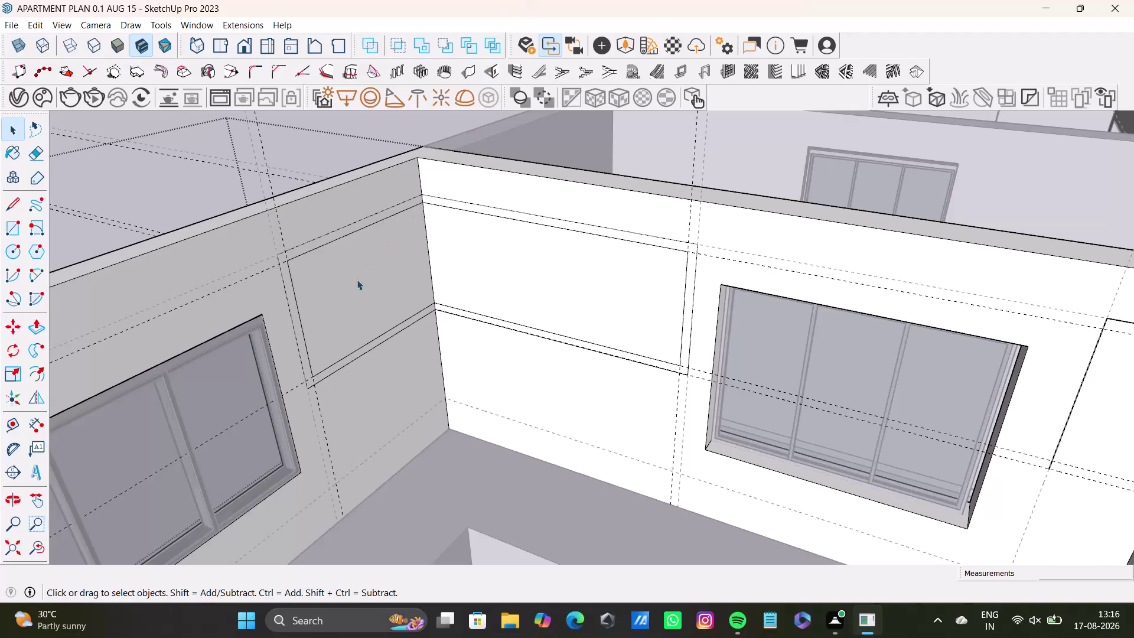
Pull the frame strip on the left wall outward to form the first cabinet wing.
scroll(up, 3)
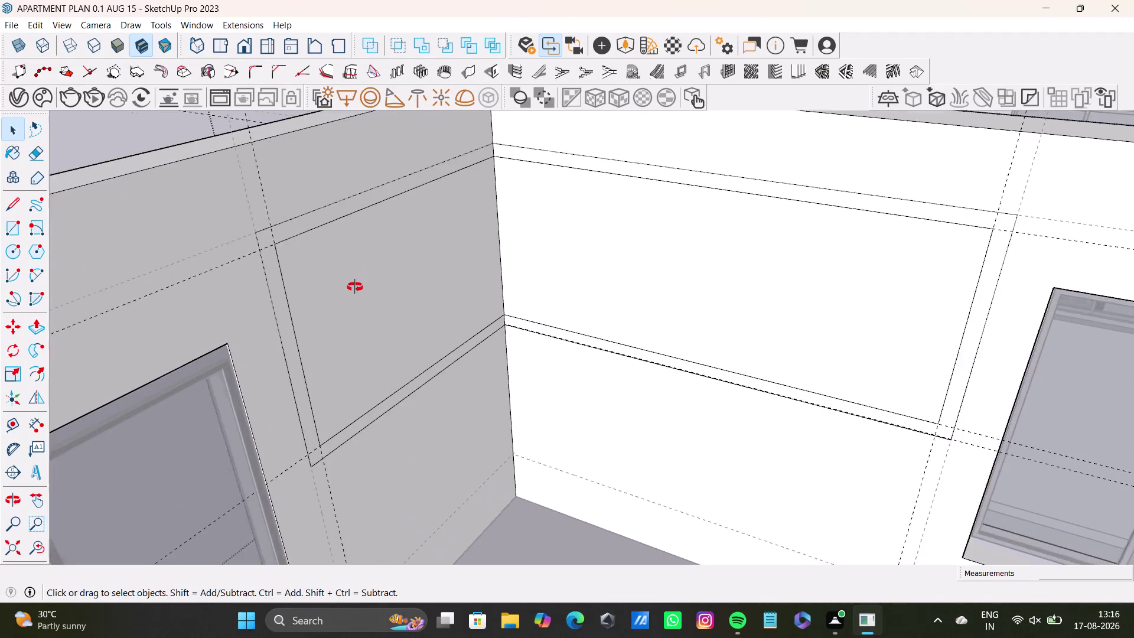
middle_drag(358, 286, 298, 271)
key(space)
click(281, 174)
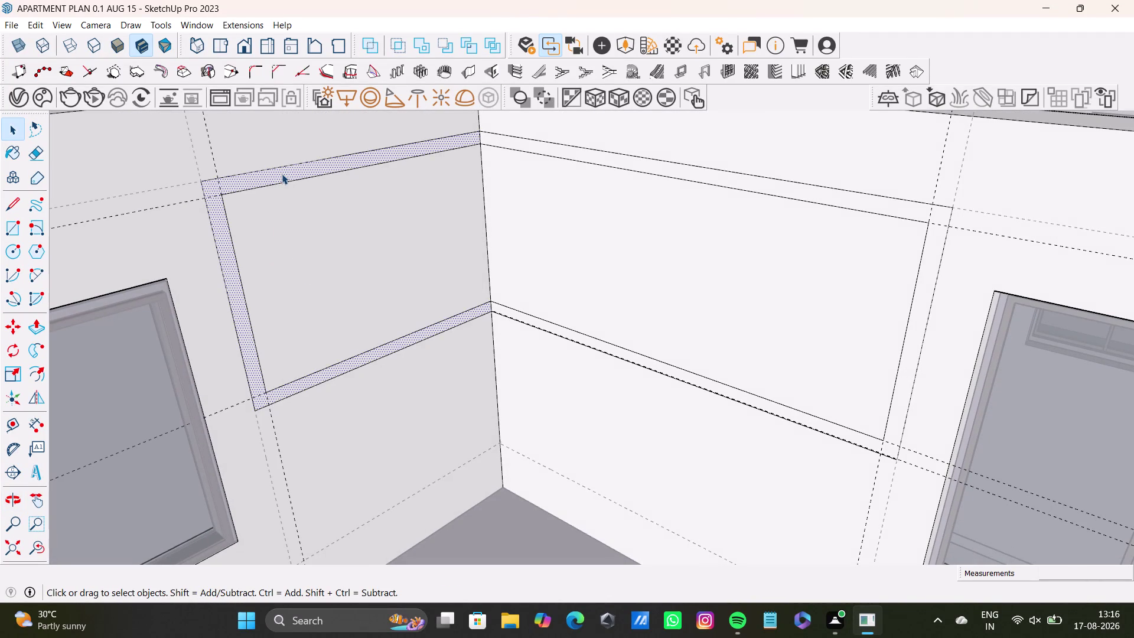
key(p)
drag(282, 173, 286, 181)
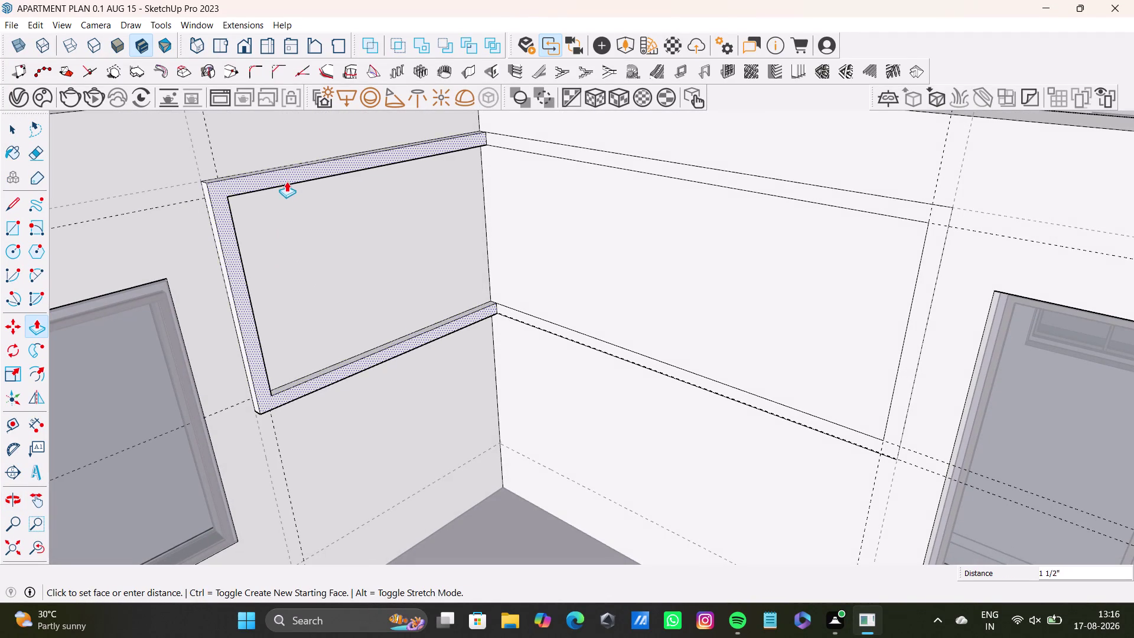
drag(286, 181, 314, 226)
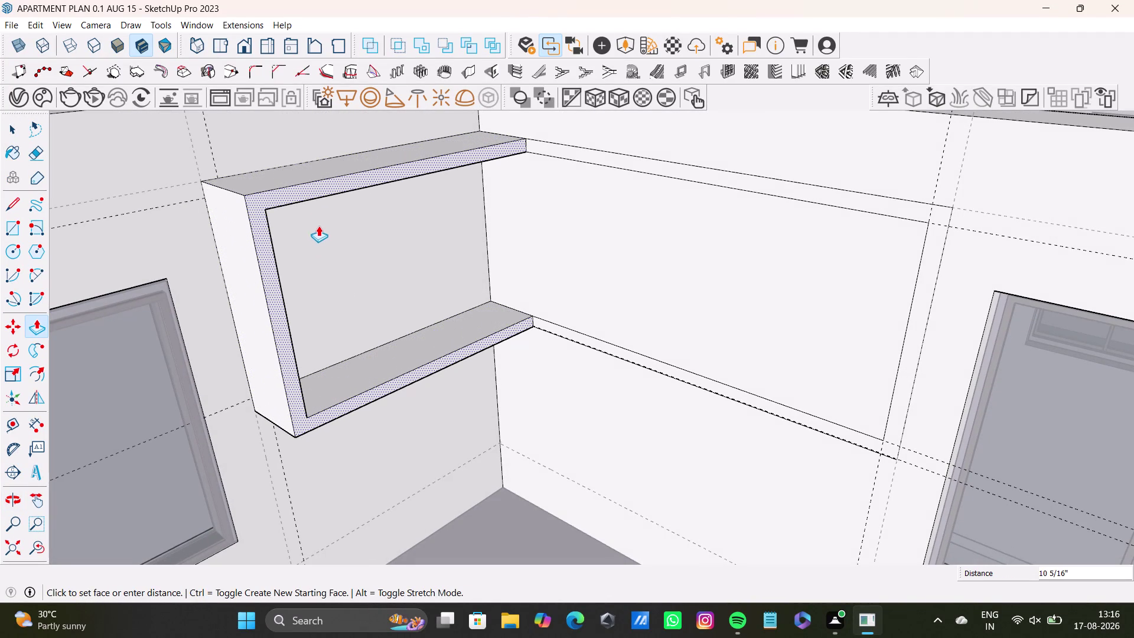
Pull the right wall's frame strip outward to match the left wing.
key(space)
click(646, 165)
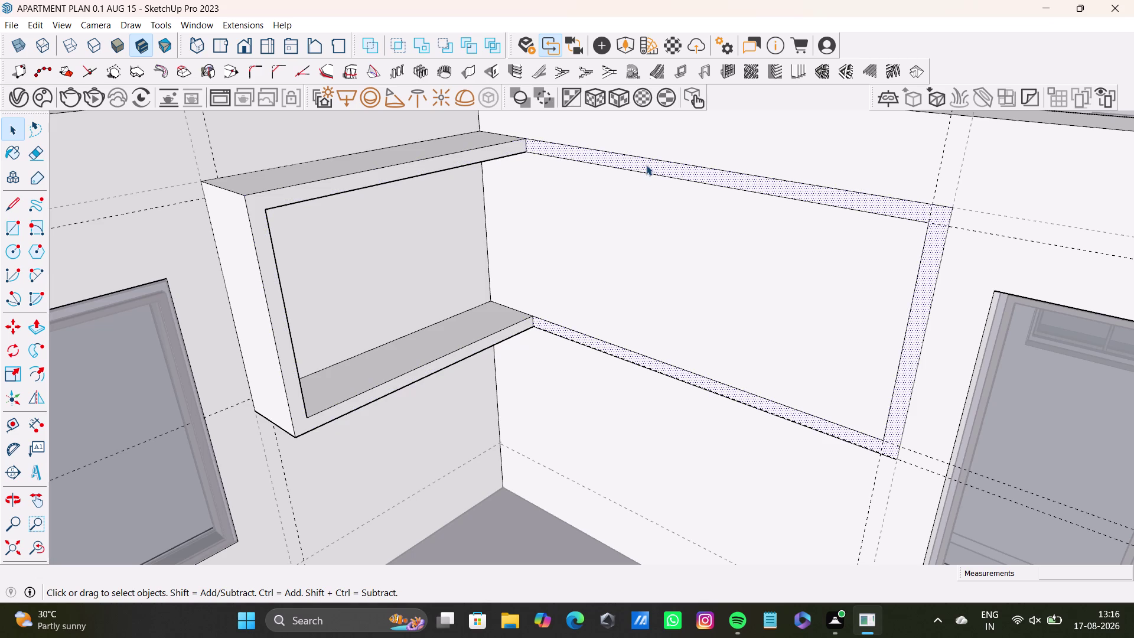
key(p)
drag(643, 165, 608, 185)
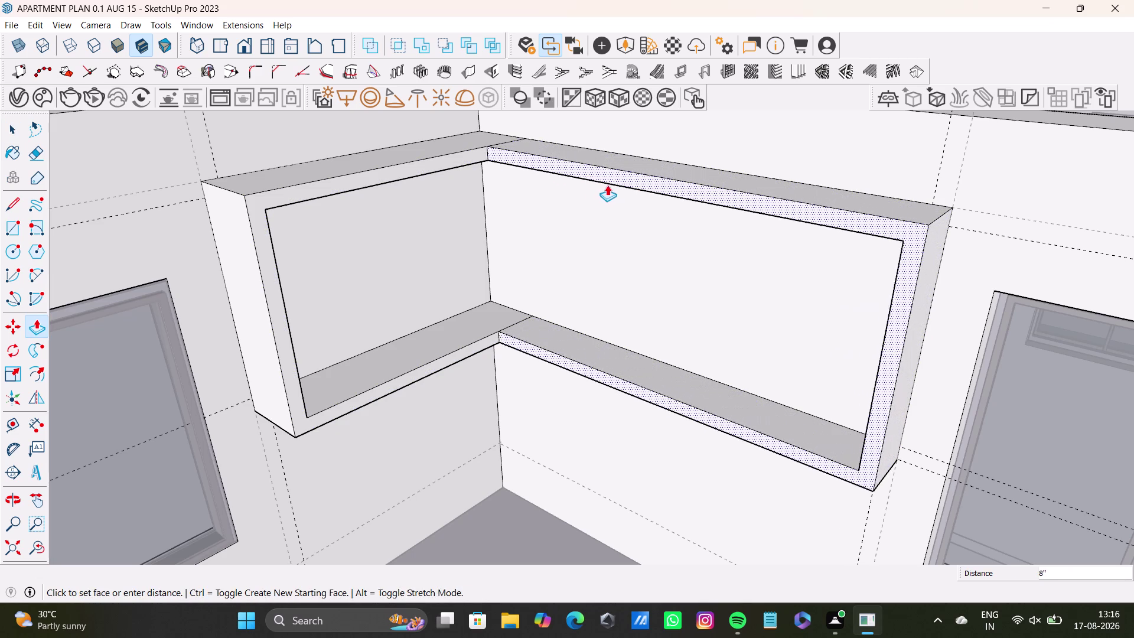
drag(607, 185, 583, 196)
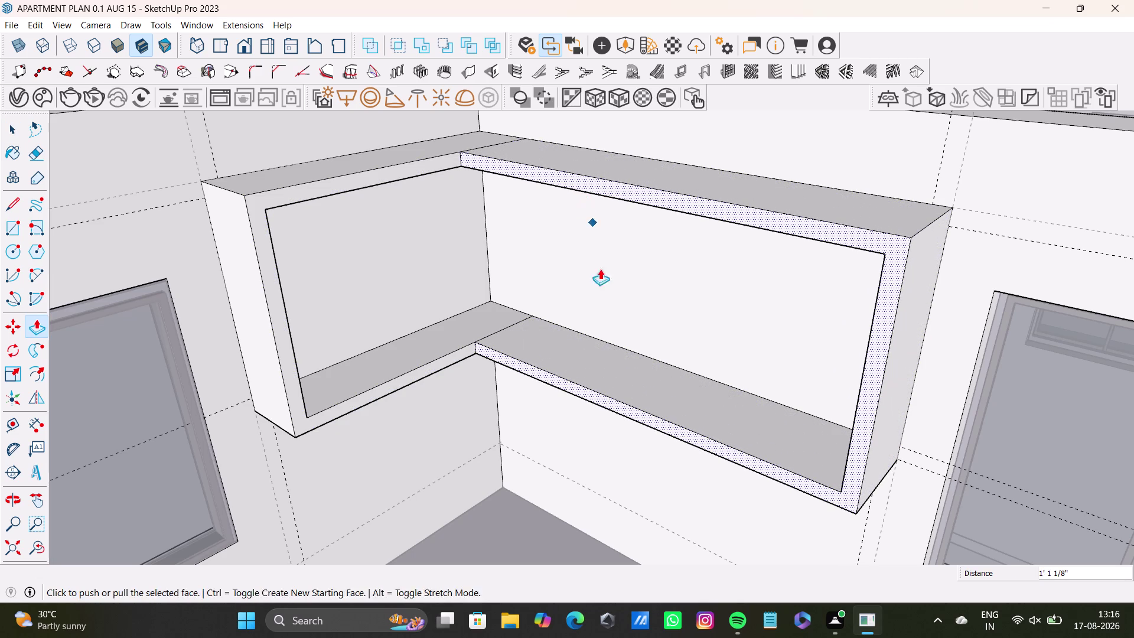
Push/Pull the front strip below the shelf slightly to adjust it.
middle_drag(604, 284, 609, 294)
scroll(up, 3)
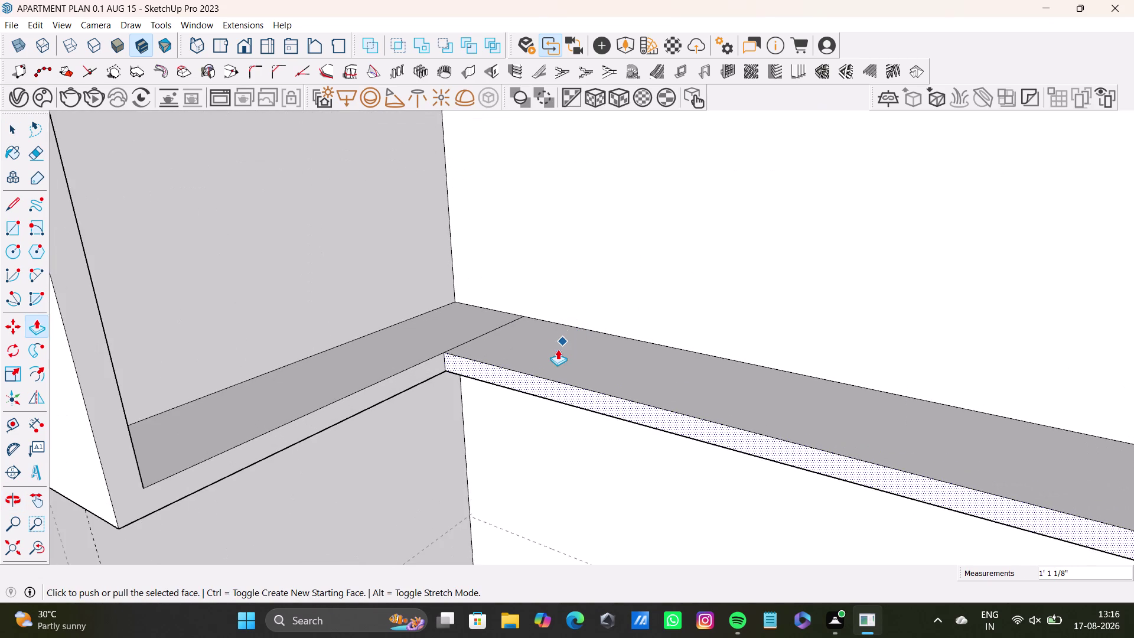
scroll(down, 3)
middle_drag(568, 348, 456, 370)
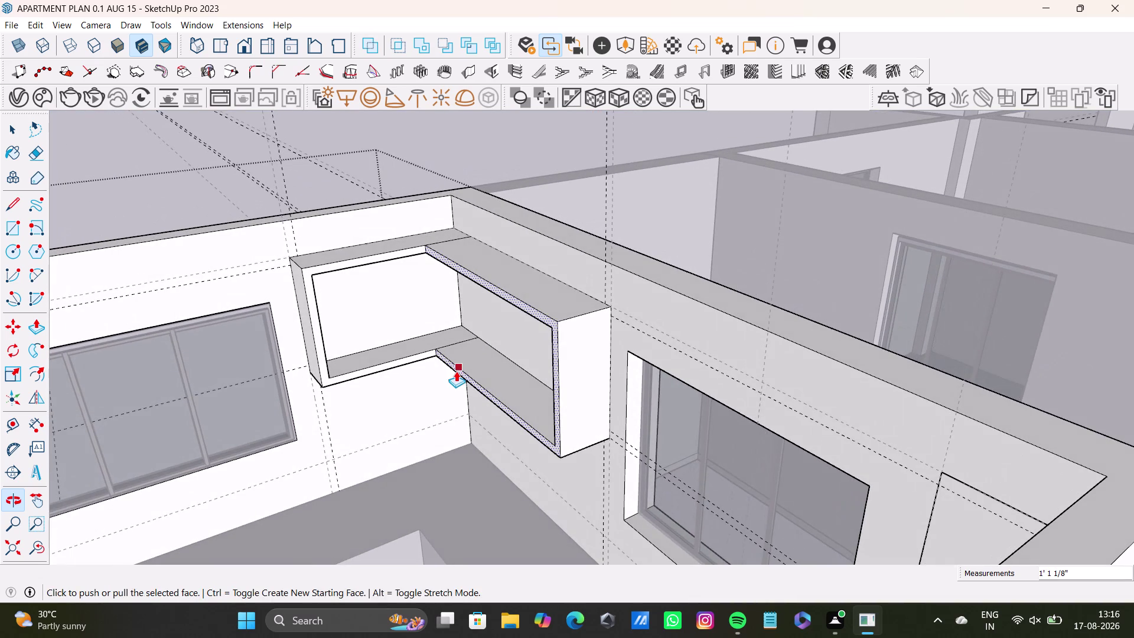
middle_drag(500, 372, 548, 359)
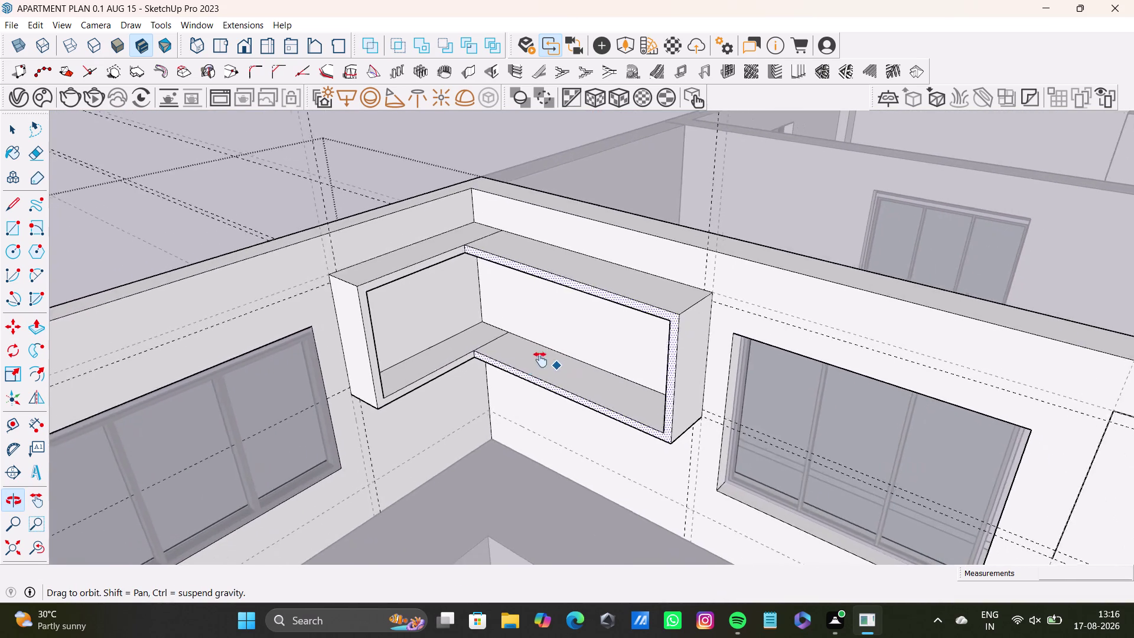
middle_drag(548, 358, 538, 361)
scroll(up, 3)
middle_drag(477, 366, 457, 410)
middle_drag(456, 410, 506, 361)
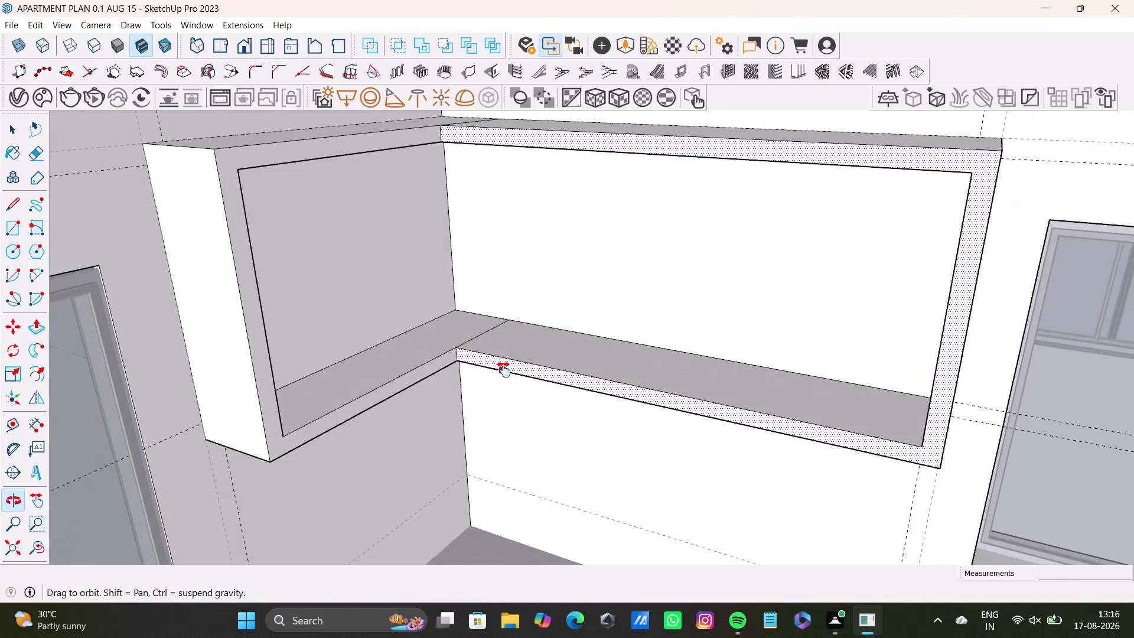
middle_drag(505, 361, 497, 408)
middle_drag(505, 390, 502, 361)
key(space)
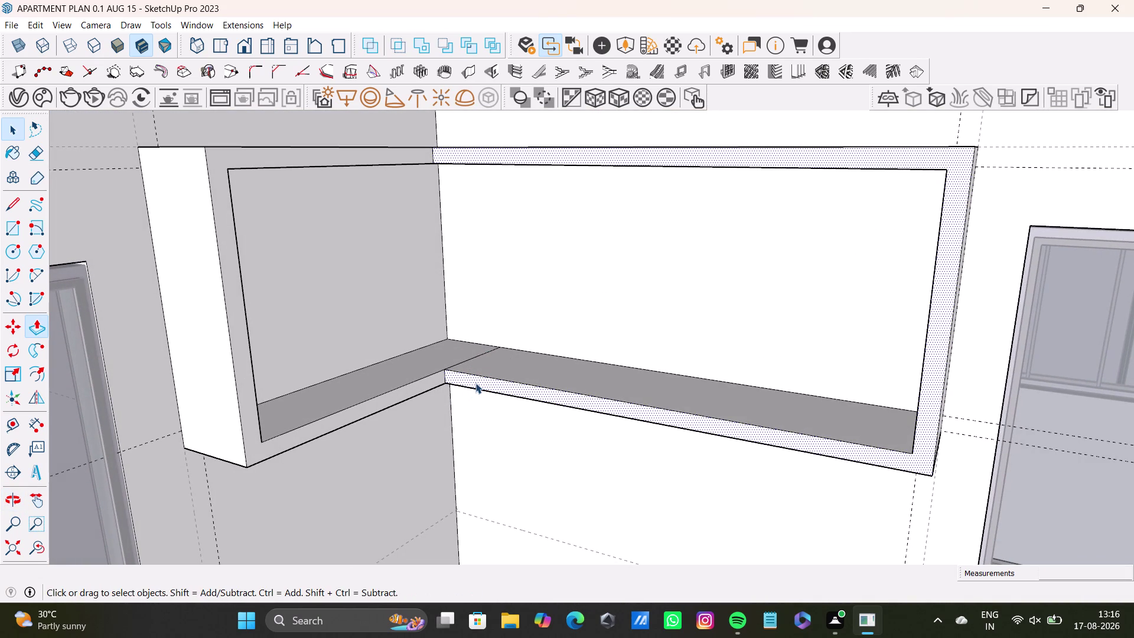
drag(475, 383, 480, 378)
key(space)
click(483, 384)
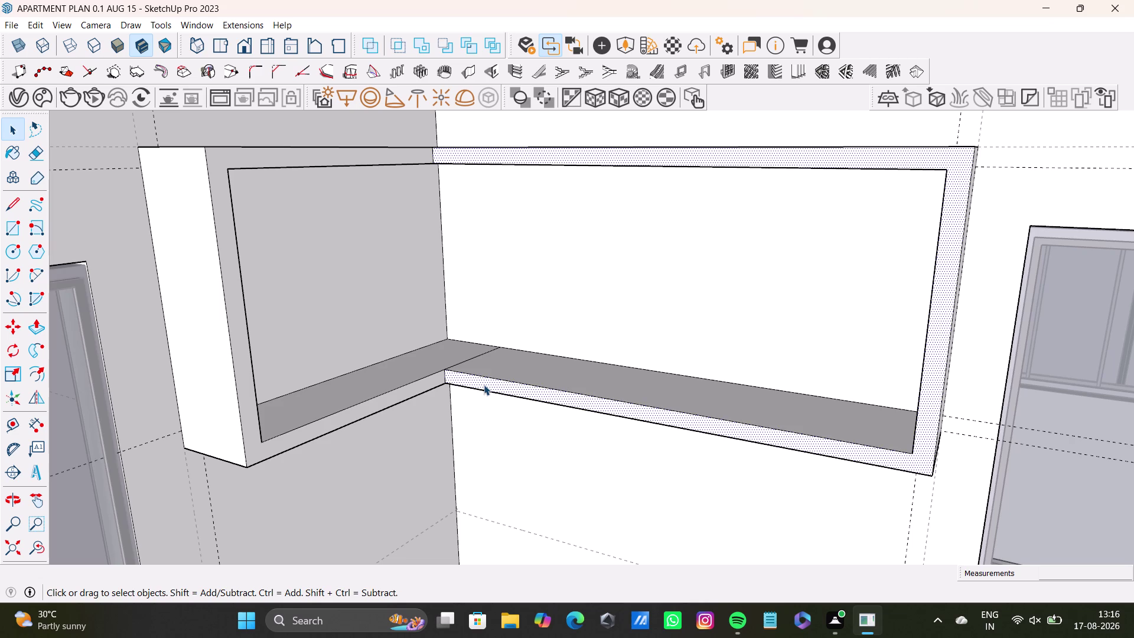
key(p)
drag(488, 381, 494, 380)
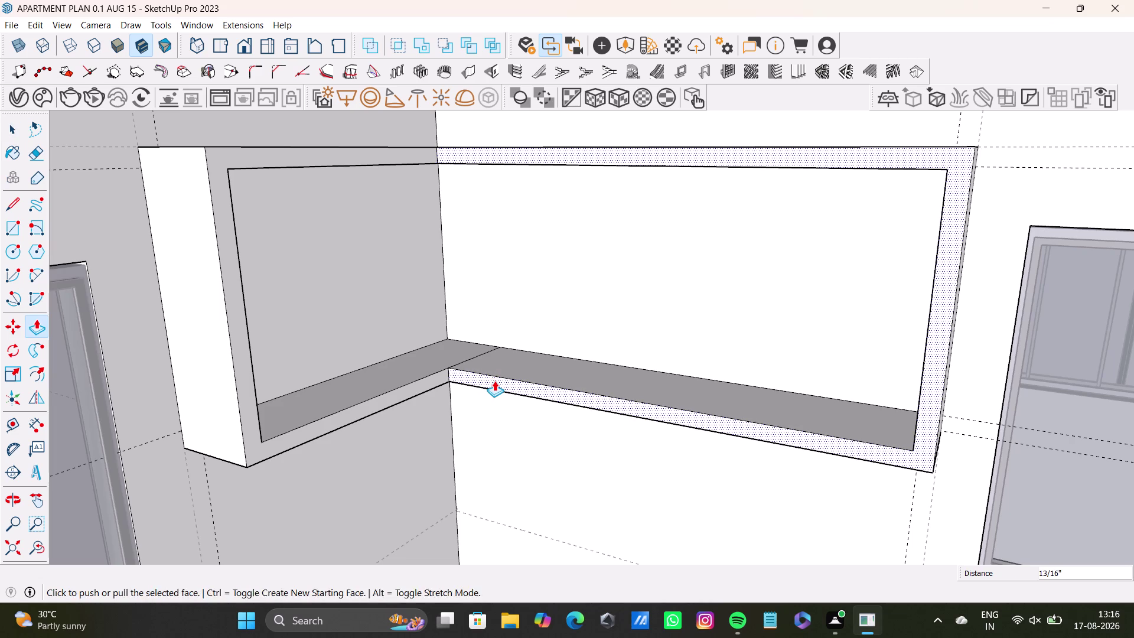
Delete the seam edge across the bottom shelf's corner.
middle_drag(496, 381, 419, 422)
key(space)
scroll(up, 3)
click(494, 341)
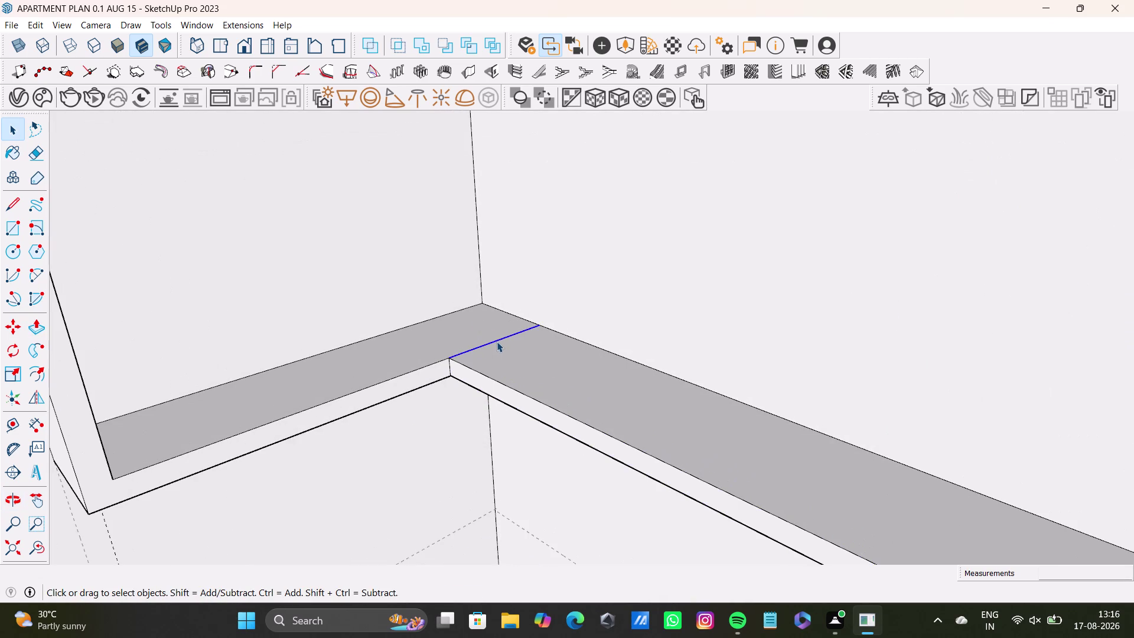
key(Delete)
scroll(down, 3)
Delete the seam edge where the cabinet top's two wings meet.
middle_drag(496, 267, 496, 268)
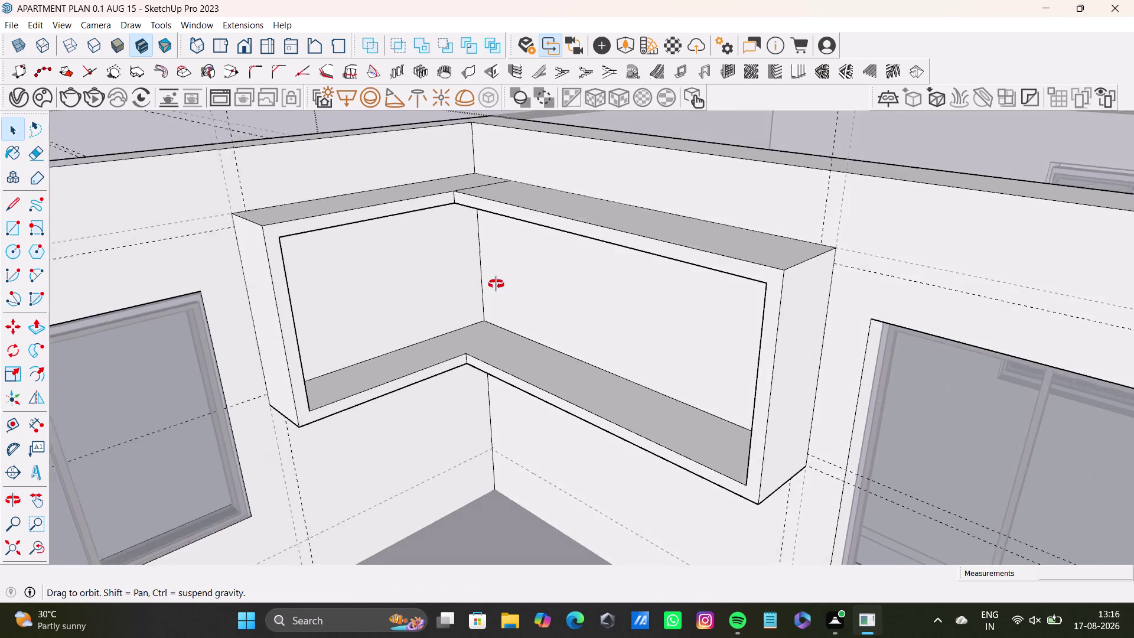
middle_drag(496, 268, 486, 389)
click(479, 427)
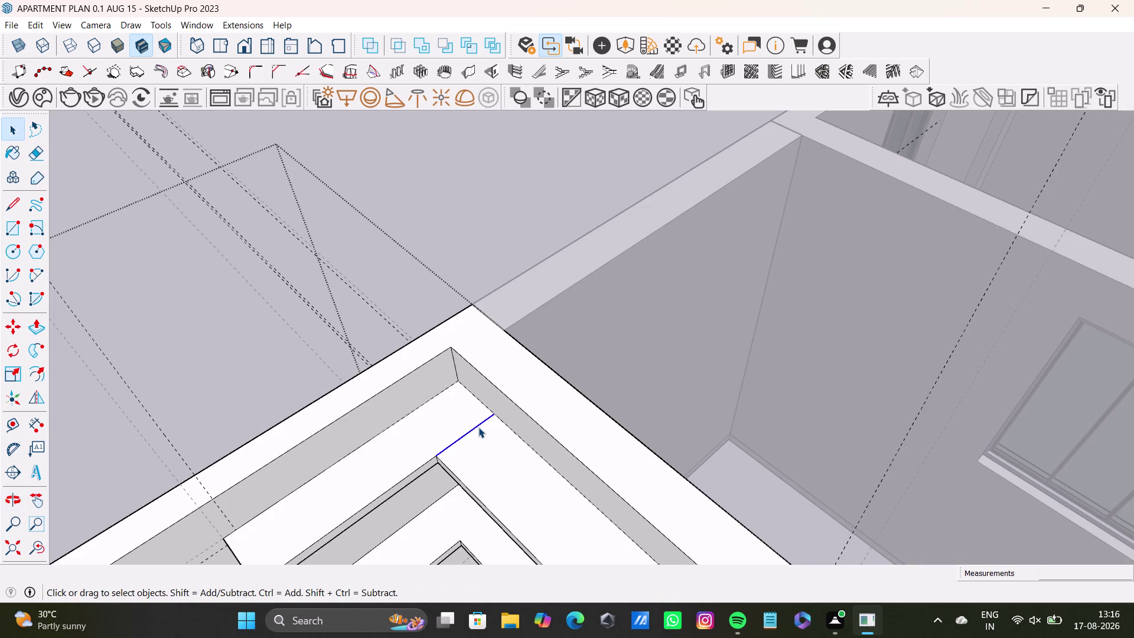
key(Delete)
scroll(down, 3)
middle_drag(477, 454, 498, 331)
middle_drag(514, 390, 525, 335)
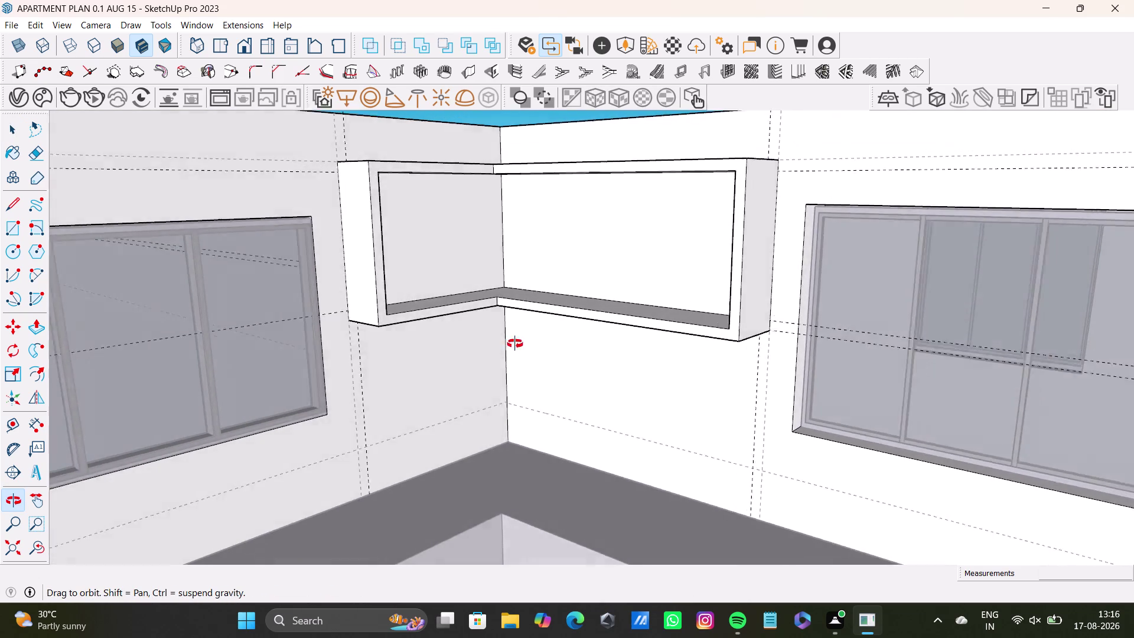
Pull the right frame's front face out slightly to set its depth.
middle_drag(525, 335, 505, 348)
middle_drag(499, 263, 521, 261)
key(space)
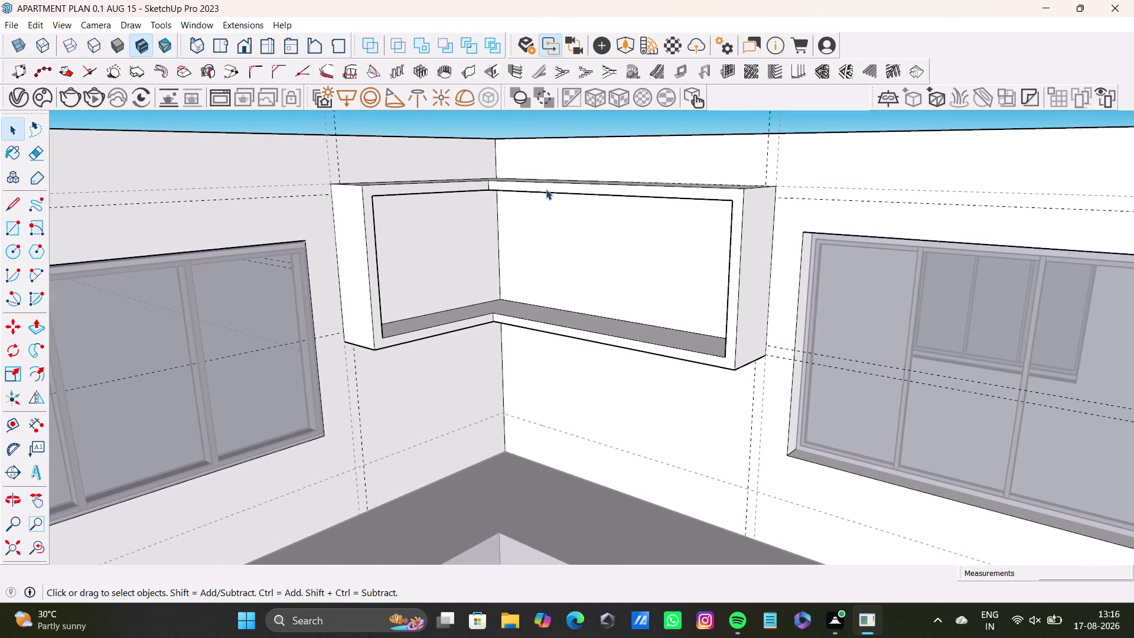
click(548, 189)
key(p)
drag(547, 191, 558, 188)
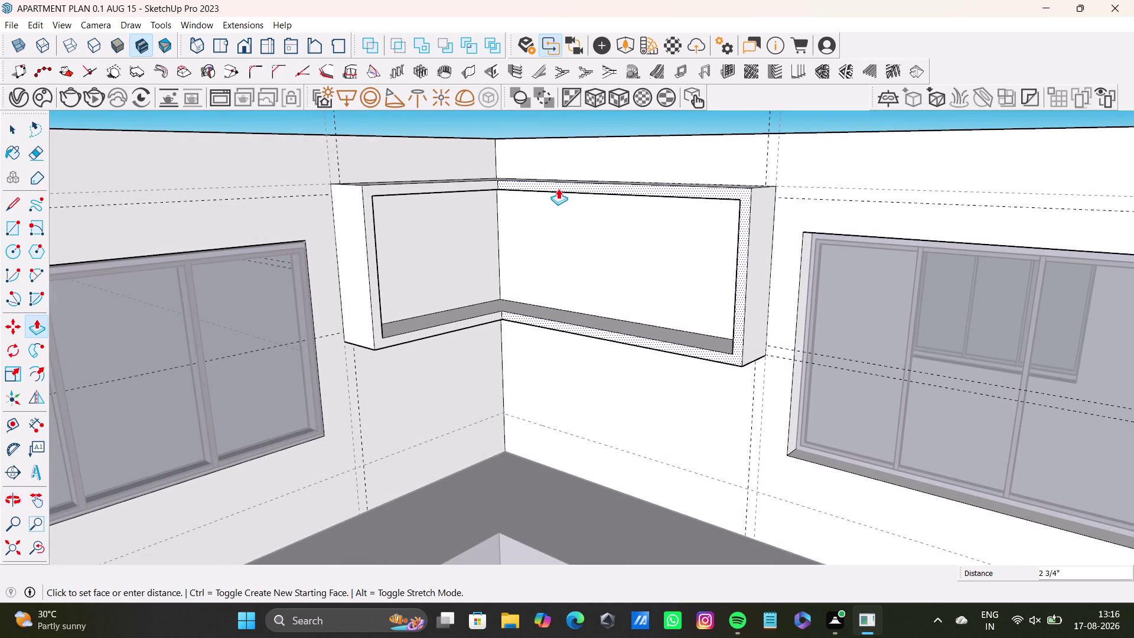
drag(557, 188, 555, 188)
middle_drag(530, 301, 477, 380)
middle_drag(477, 380, 503, 378)
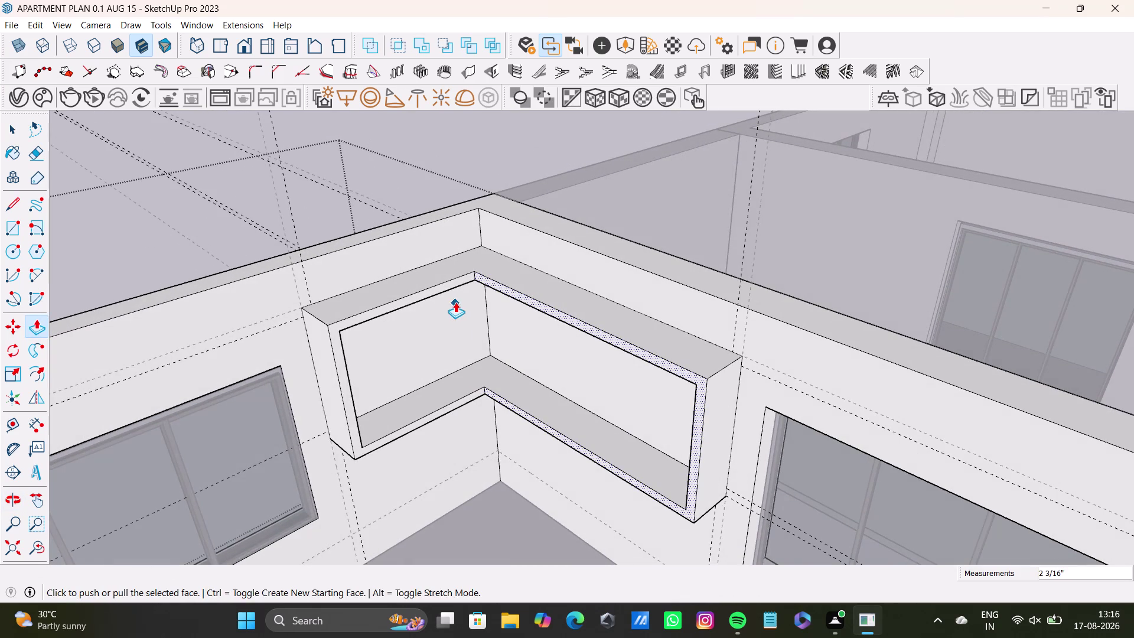
Pull the left frame's front face out to match the right frame's depth.
key(space)
click(451, 287)
click(450, 285)
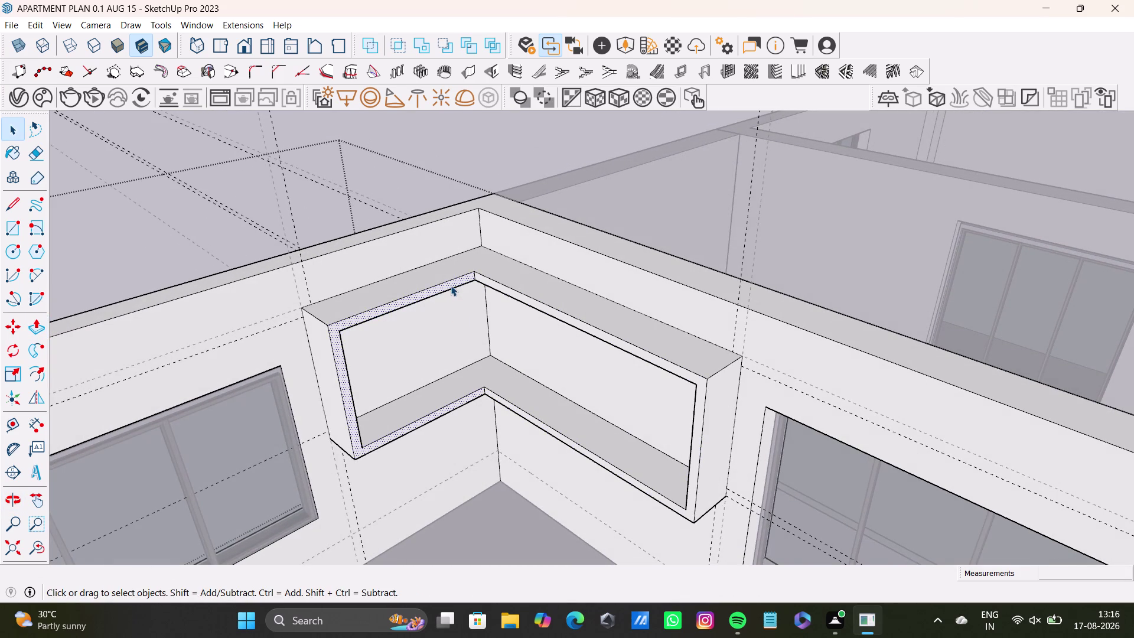
key(p)
drag(450, 285, 460, 289)
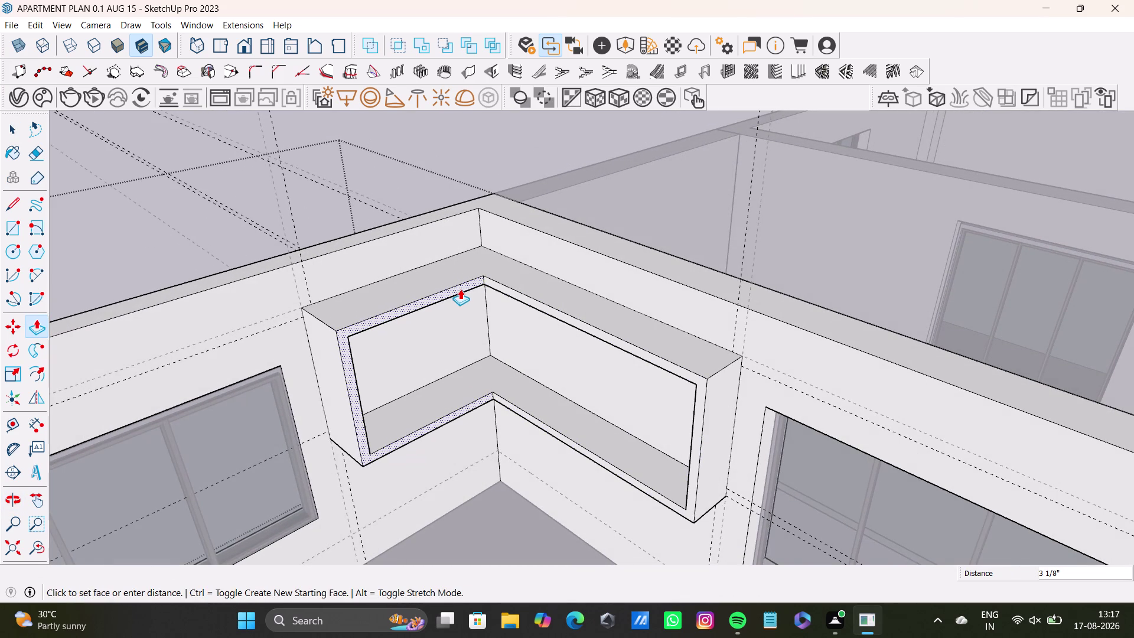
drag(460, 289, 460, 289)
Push the remaining thin frame strip to depth and orbit to check the front.
key(space)
click(563, 316)
key(p)
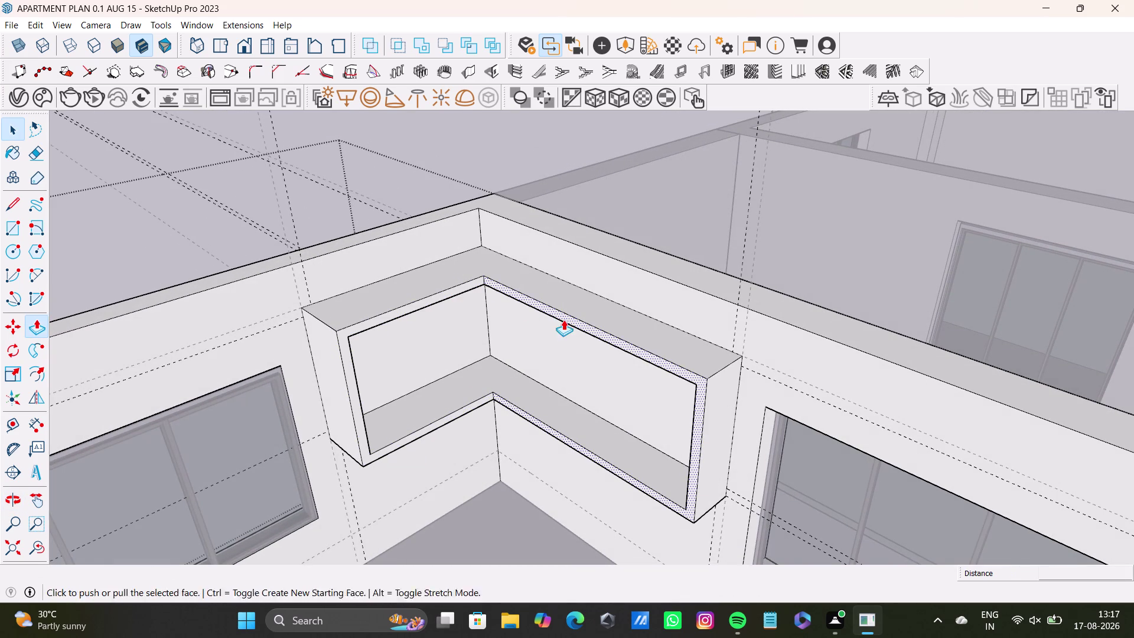
drag(564, 319, 556, 324)
middle_drag(540, 349, 593, 309)
middle_drag(593, 310, 522, 359)
middle_drag(518, 363, 488, 313)
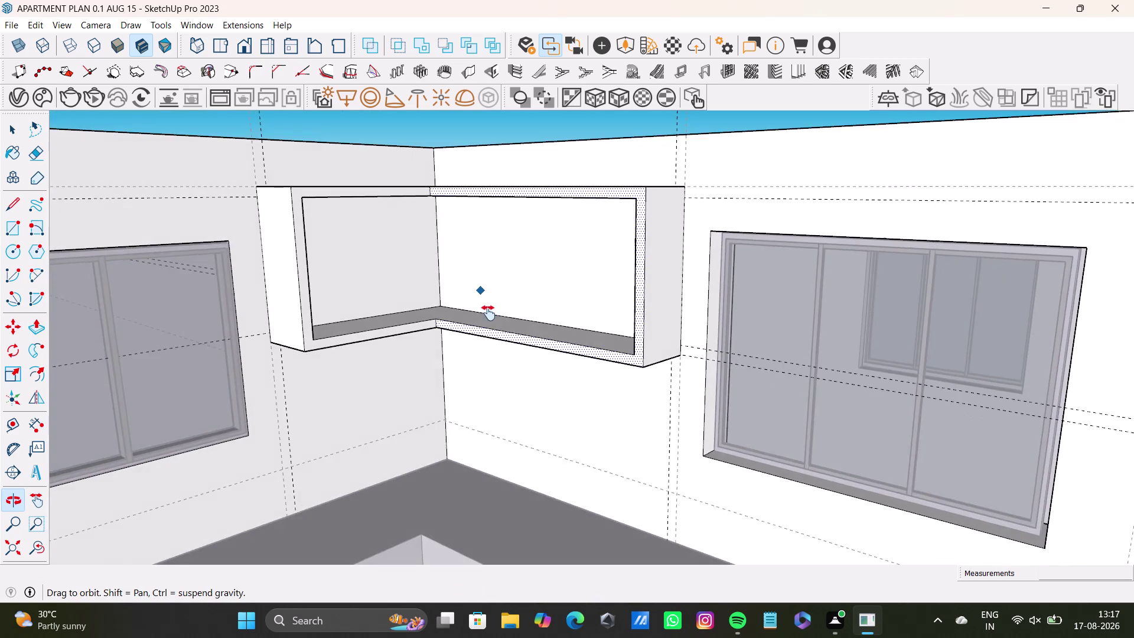
middle_drag(488, 313, 497, 357)
middle_drag(501, 358, 520, 386)
middle_drag(518, 385, 507, 346)
middle_drag(510, 346, 505, 331)
scroll(up, 3)
key(space)
click(462, 195)
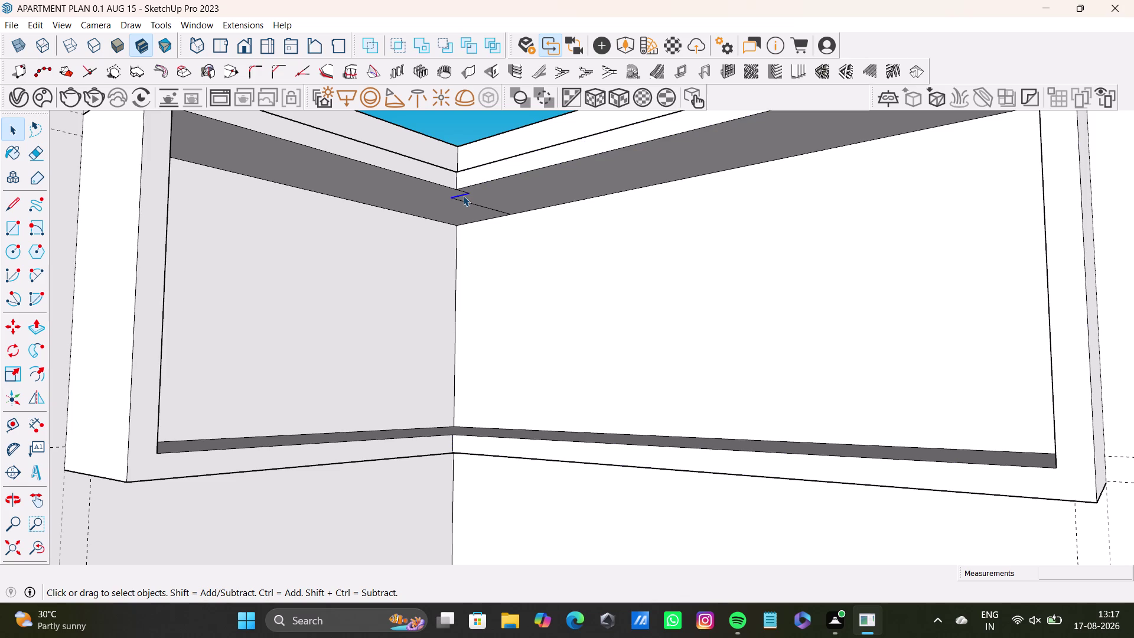
key(Delete)
click(474, 205)
key(Delete)
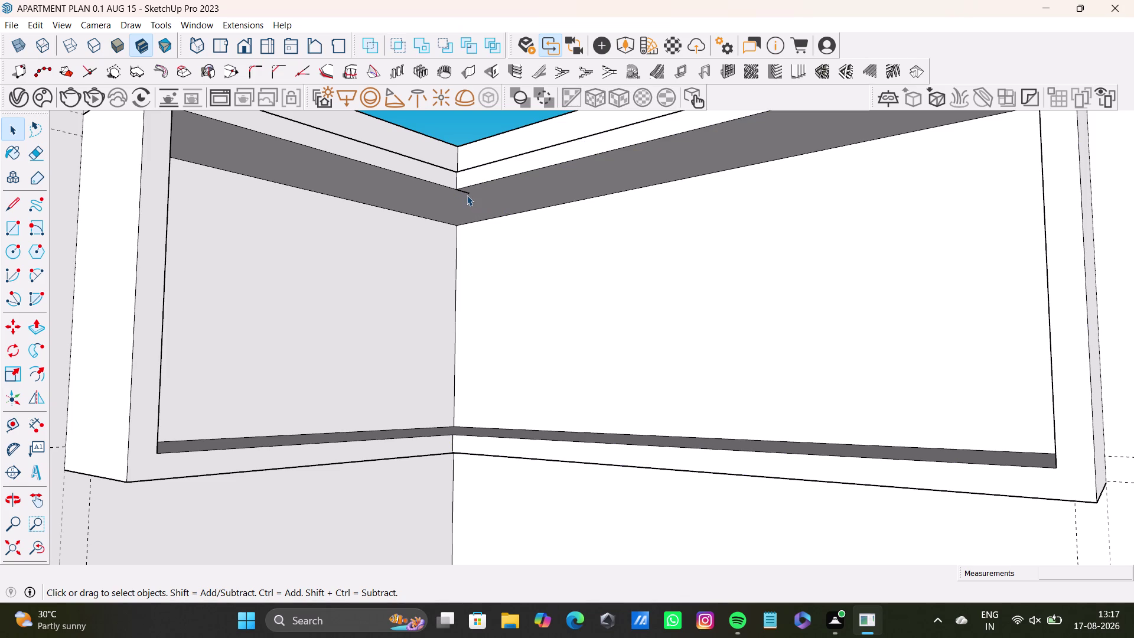
click(466, 193)
key(Delete)
scroll(down, 3)
middle_drag(435, 280, 436, 364)
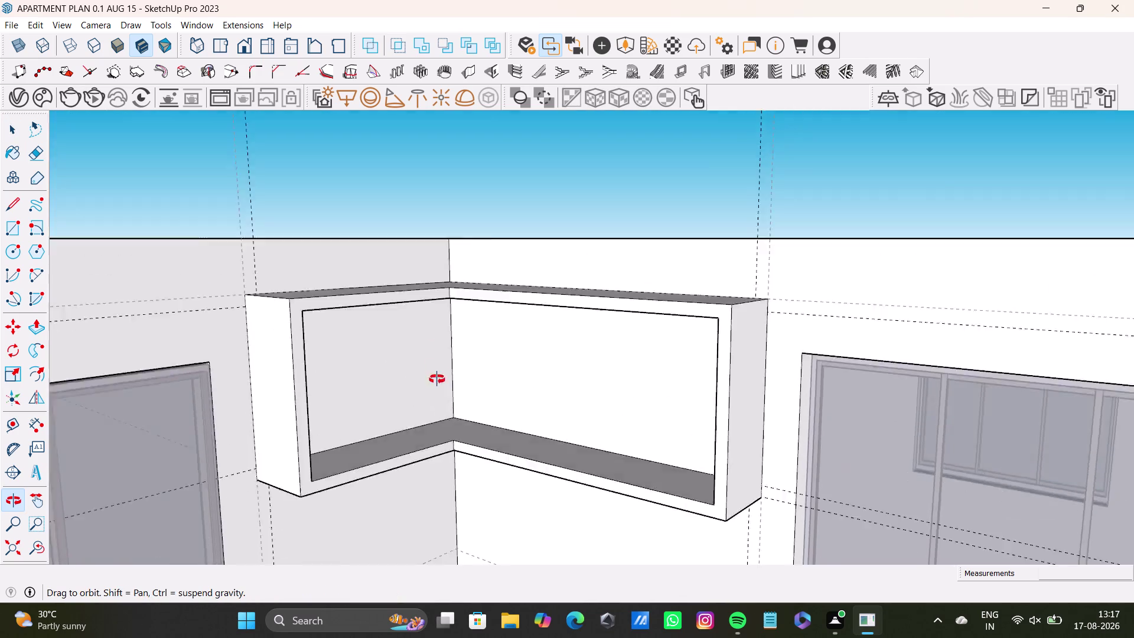
middle_drag(437, 363, 435, 304)
middle_drag(494, 350, 509, 413)
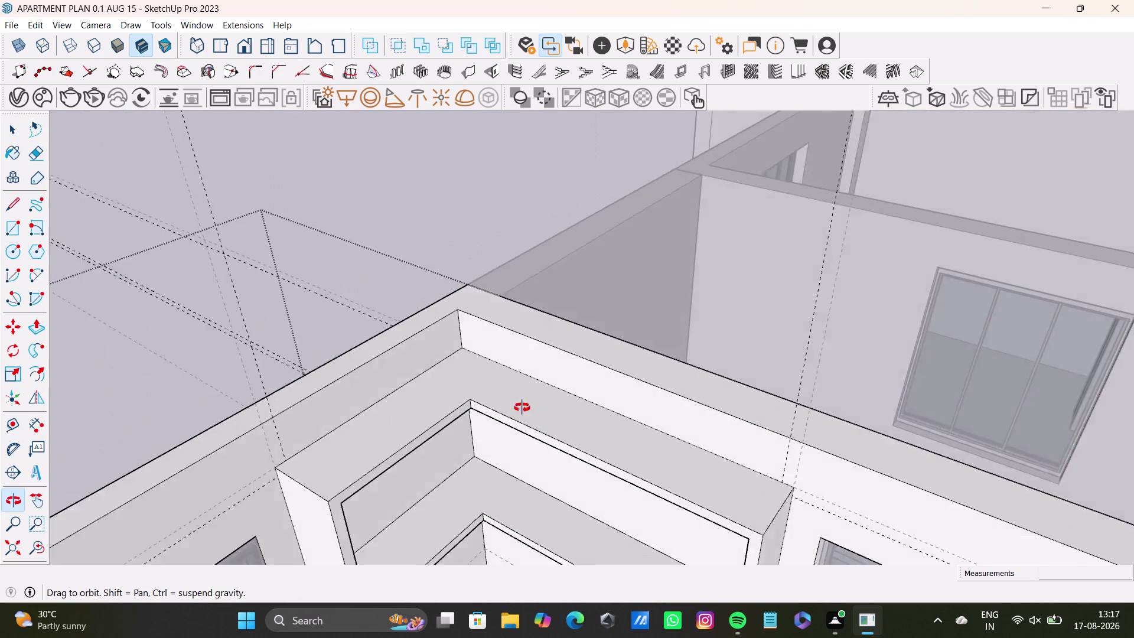
middle_drag(508, 413, 520, 330)
middle_drag(528, 374, 523, 431)
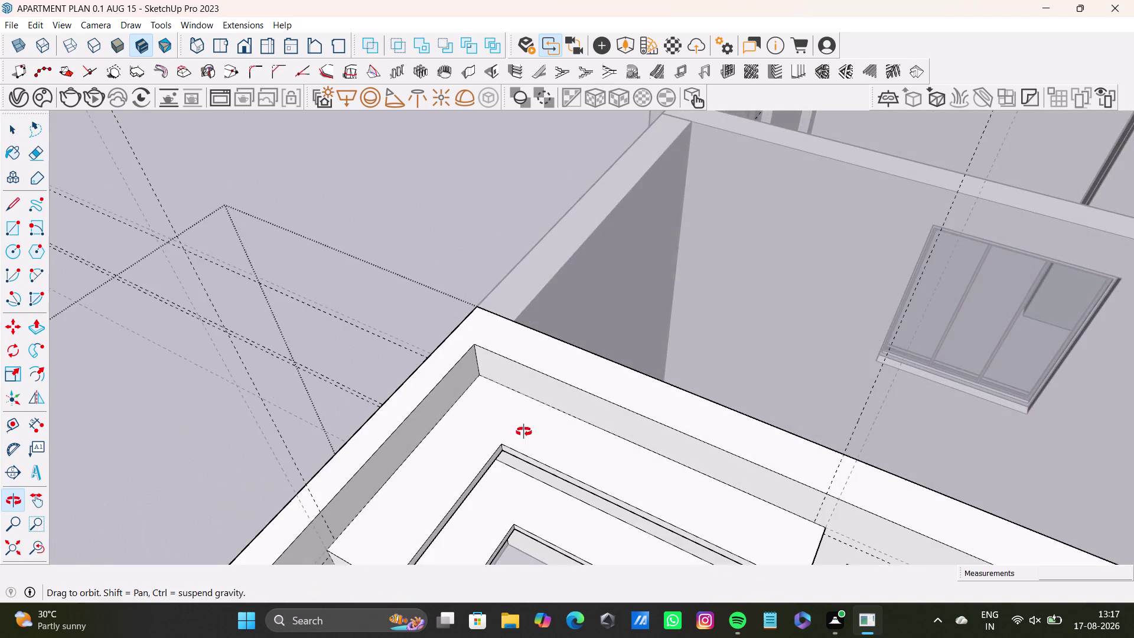
middle_drag(523, 432, 495, 327)
scroll(up, 3)
middle_drag(525, 368, 518, 310)
middle_drag(524, 328, 524, 363)
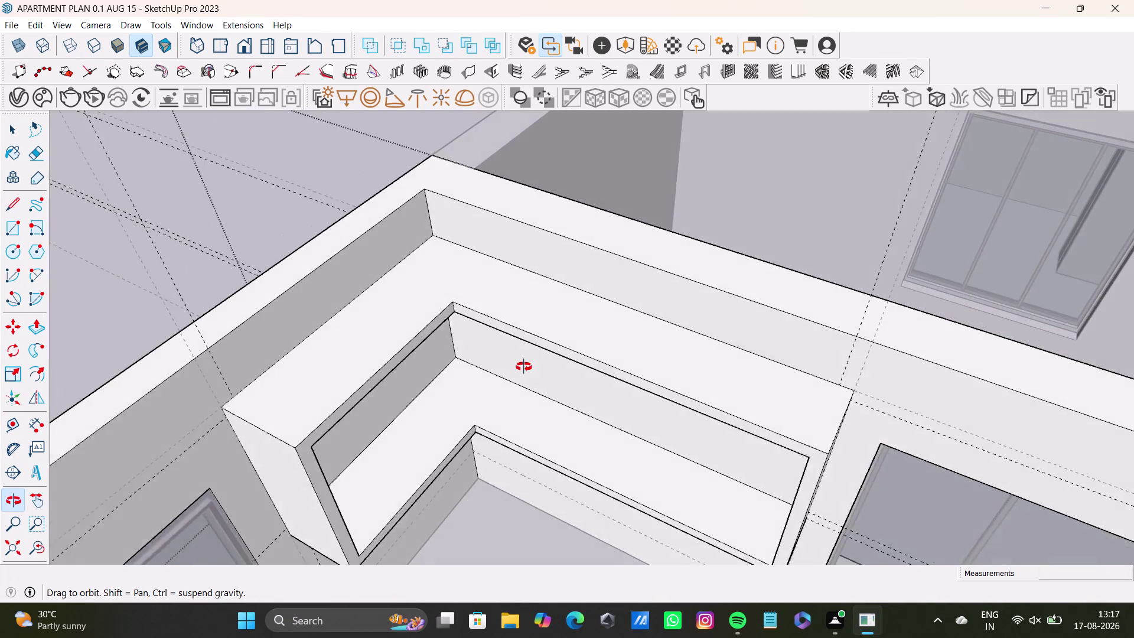
middle_drag(524, 363, 512, 294)
scroll(up, 3)
middle_drag(551, 381, 521, 268)
scroll(up, 3)
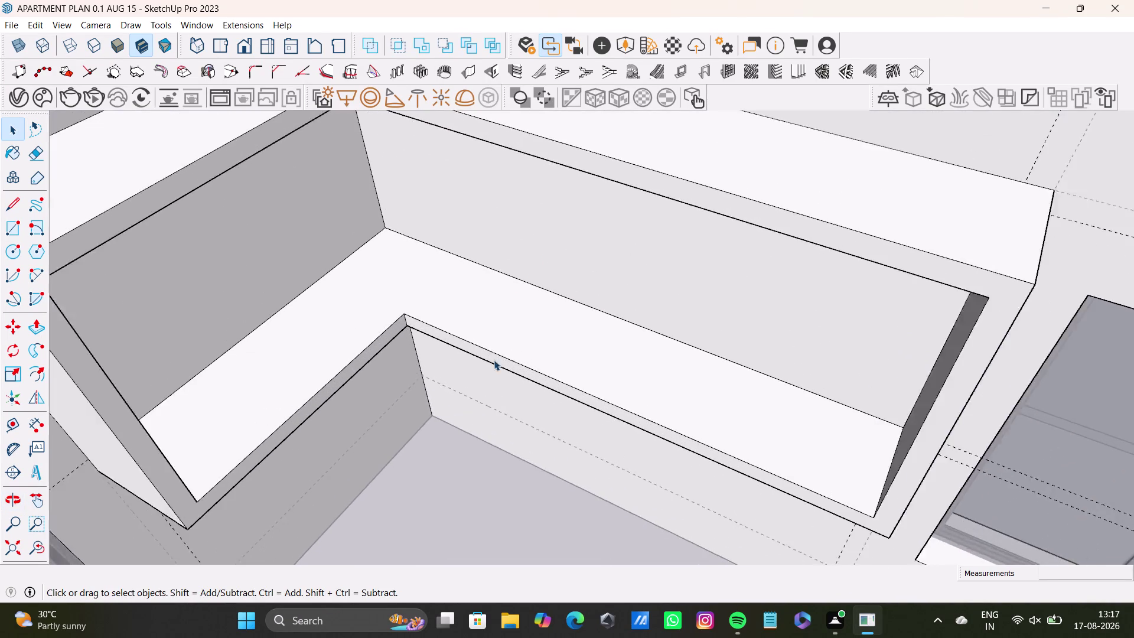
scroll(up, 3)
click(497, 357)
key(p)
drag(497, 360, 485, 404)
key(space)
scroll(down, 3)
middle_drag(499, 369, 556, 396)
middle_drag(557, 397, 500, 352)
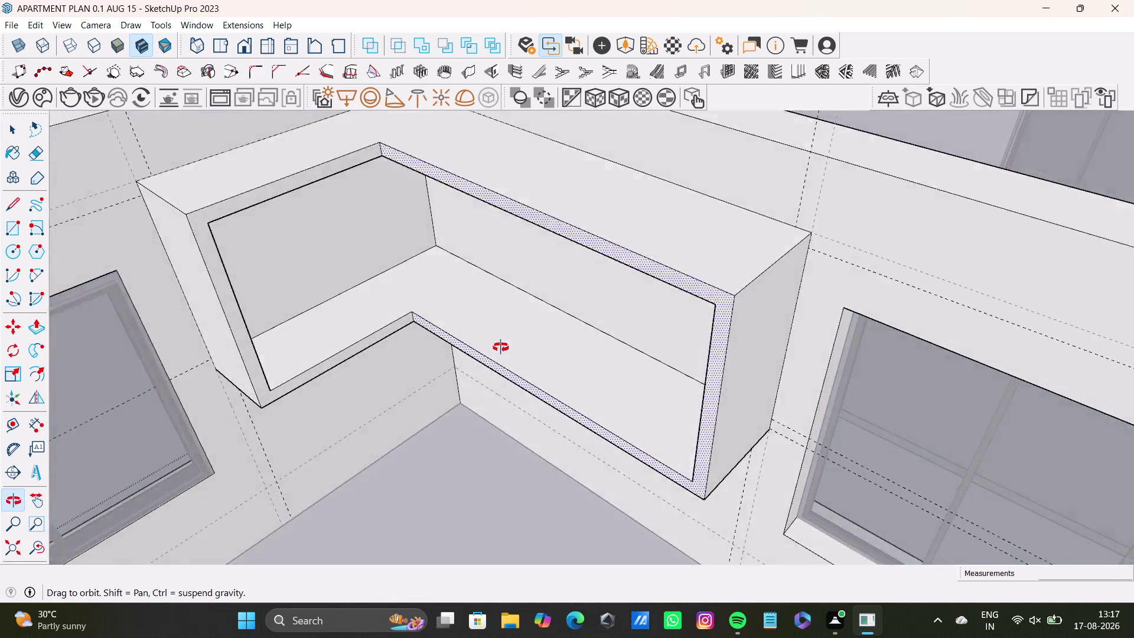
middle_drag(501, 352, 522, 432)
middle_drag(505, 415, 399, 333)
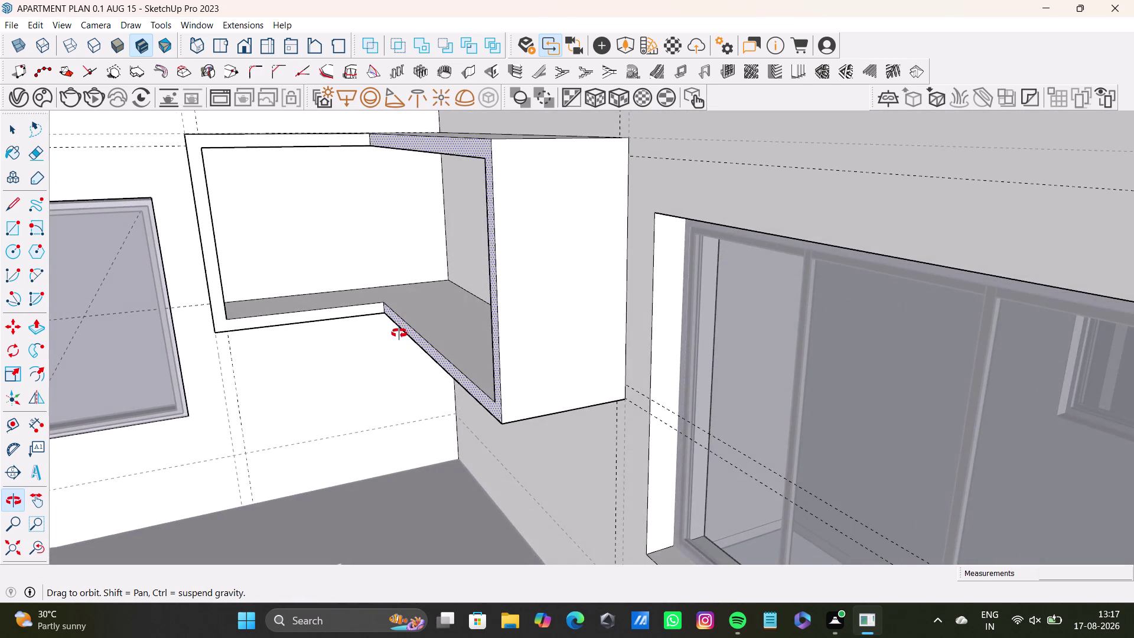
middle_drag(399, 333, 557, 357)
scroll(down, 3)
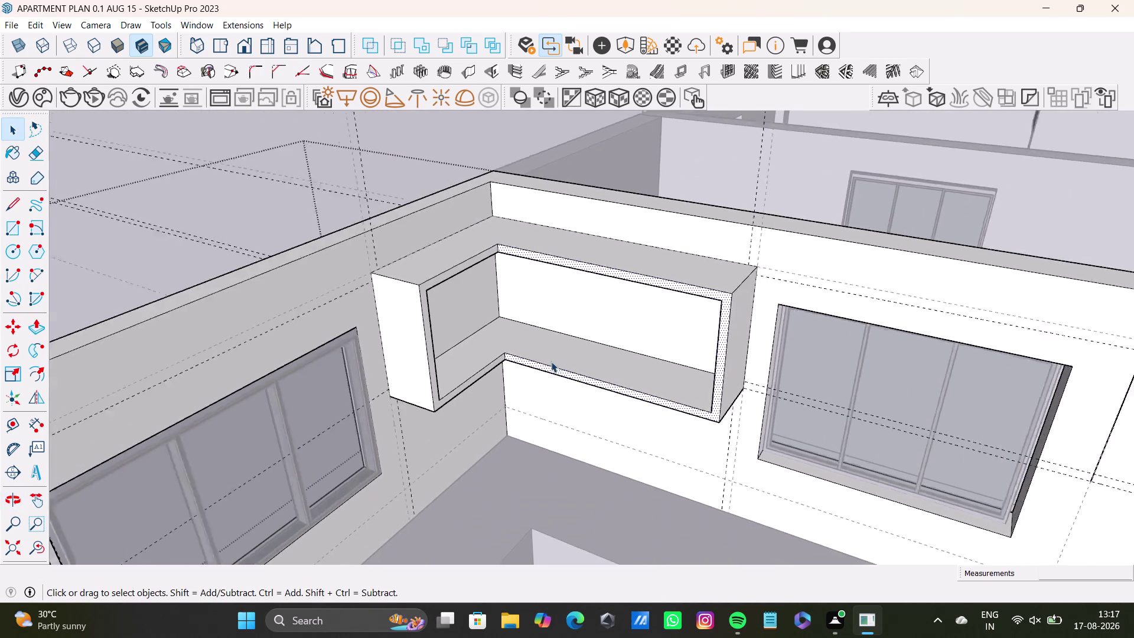
scroll(down, 3)
middle_drag(556, 365, 539, 402)
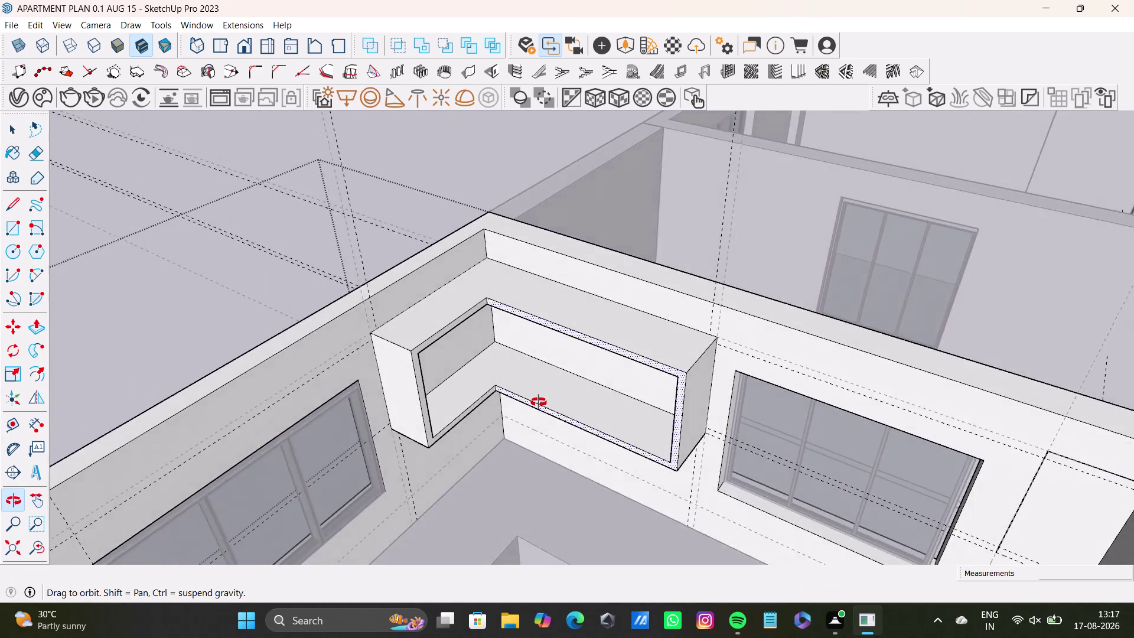
middle_drag(538, 403, 413, 399)
scroll(up, 3)
middle_drag(401, 318, 401, 239)
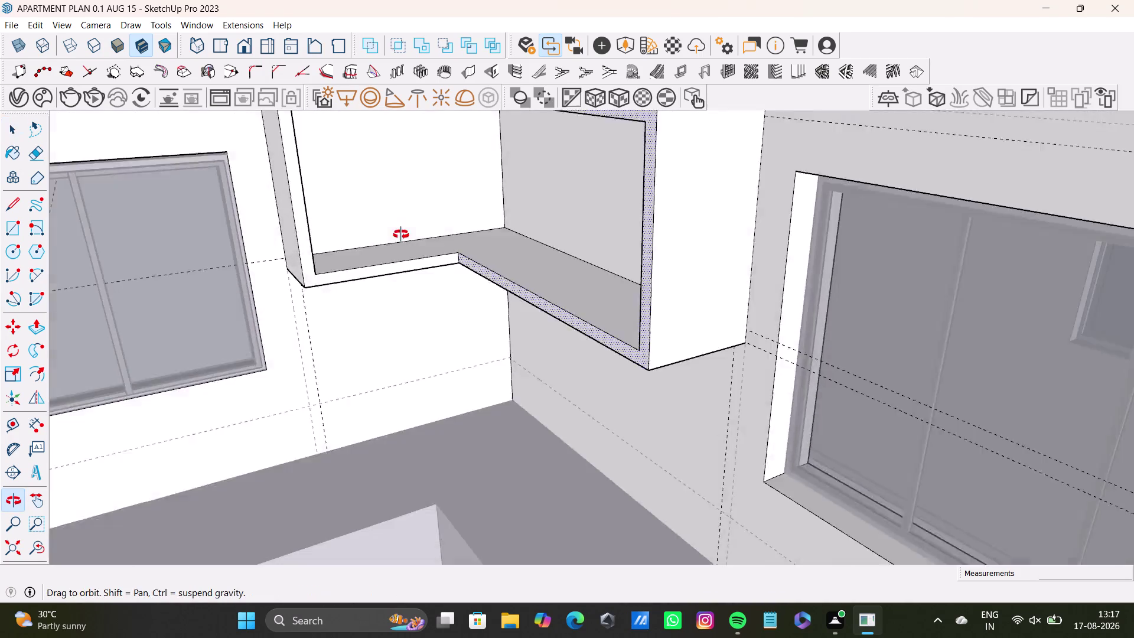
middle_drag(401, 240, 395, 272)
scroll(down, 3)
middle_drag(399, 271, 417, 384)
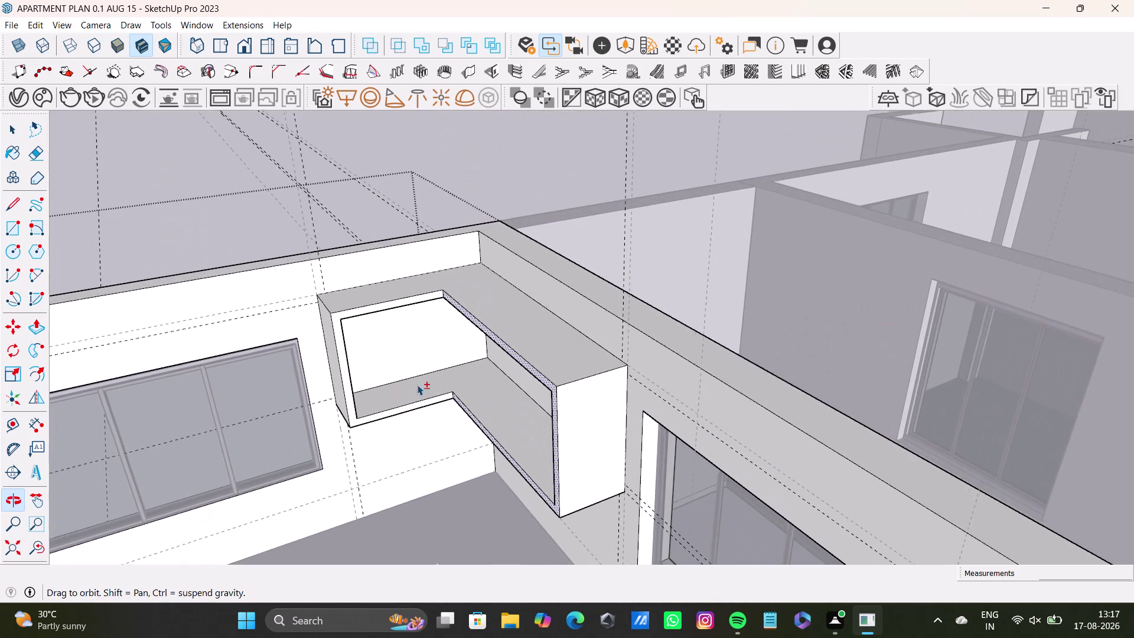
scroll(up, 3)
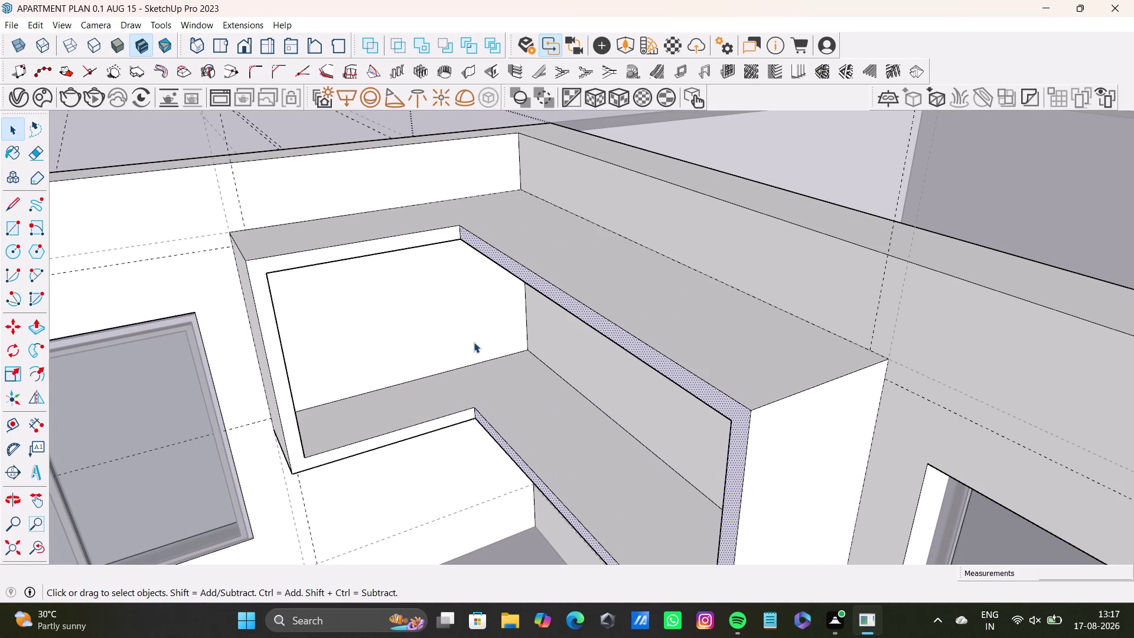
scroll(down, 3)
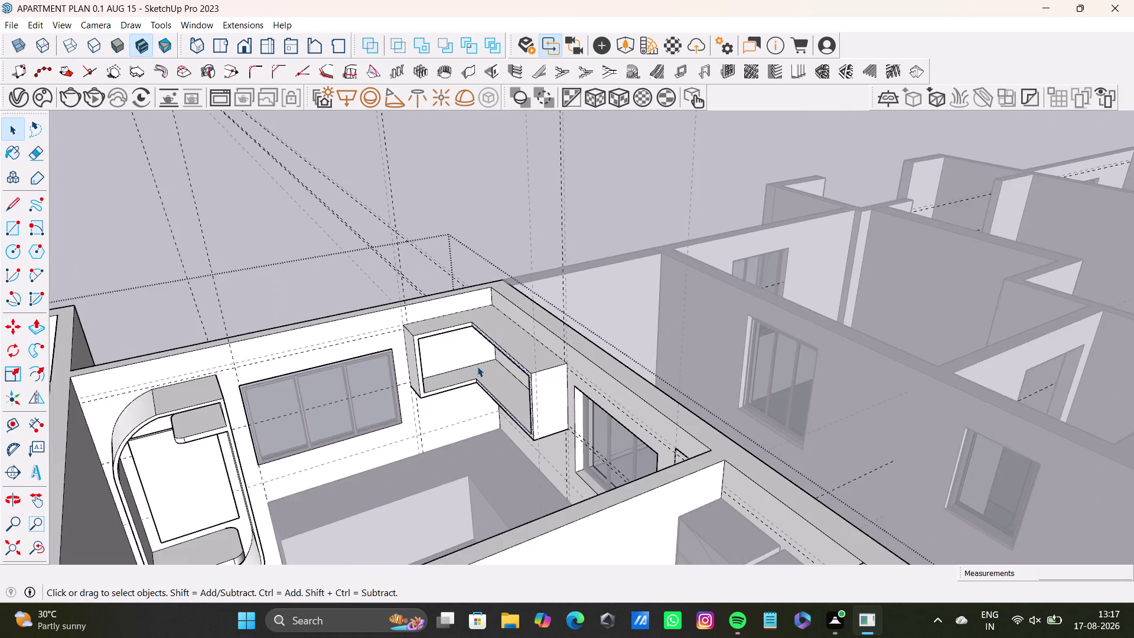
scroll(down, 3)
middle_drag(477, 366, 683, 454)
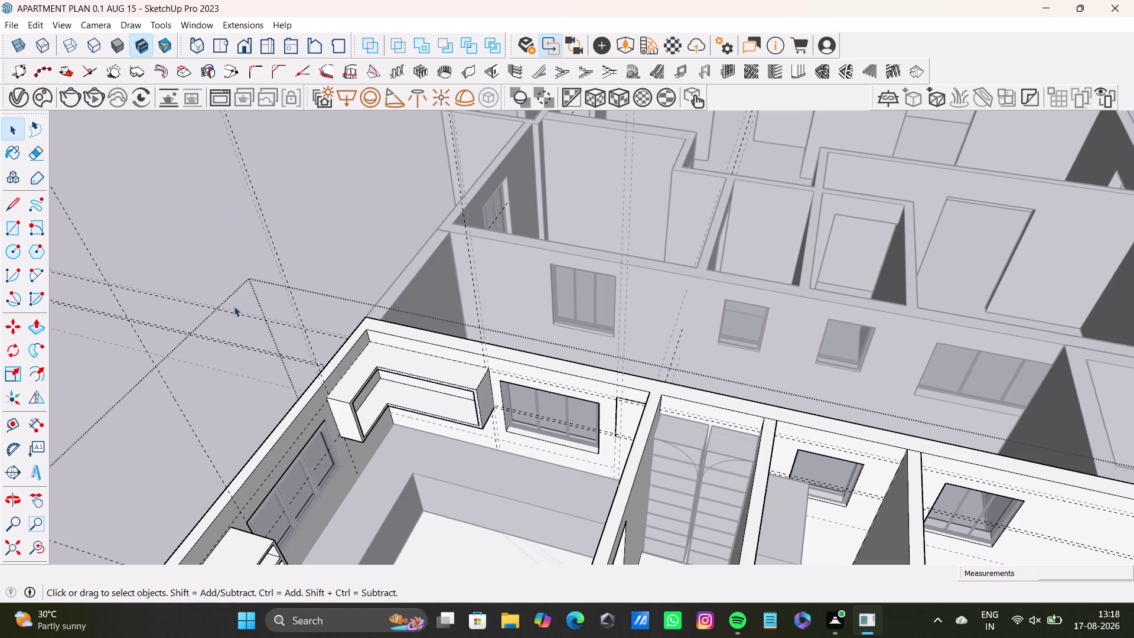
scroll(up, 3)
middle_drag(432, 415, 421, 375)
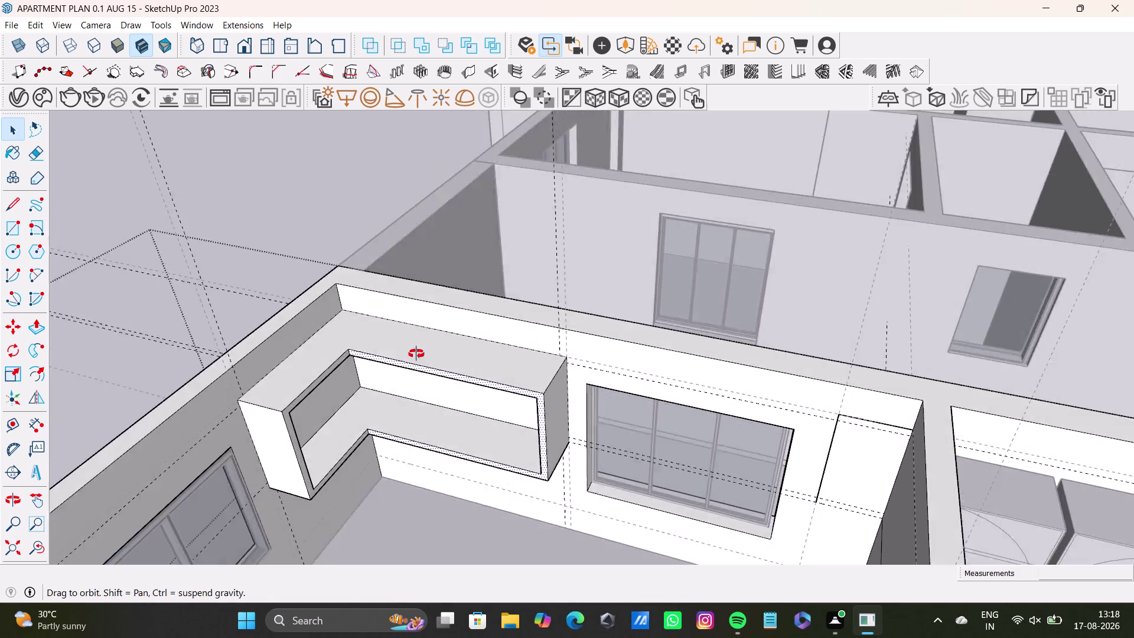
middle_drag(421, 375, 420, 288)
middle_drag(468, 418, 411, 298)
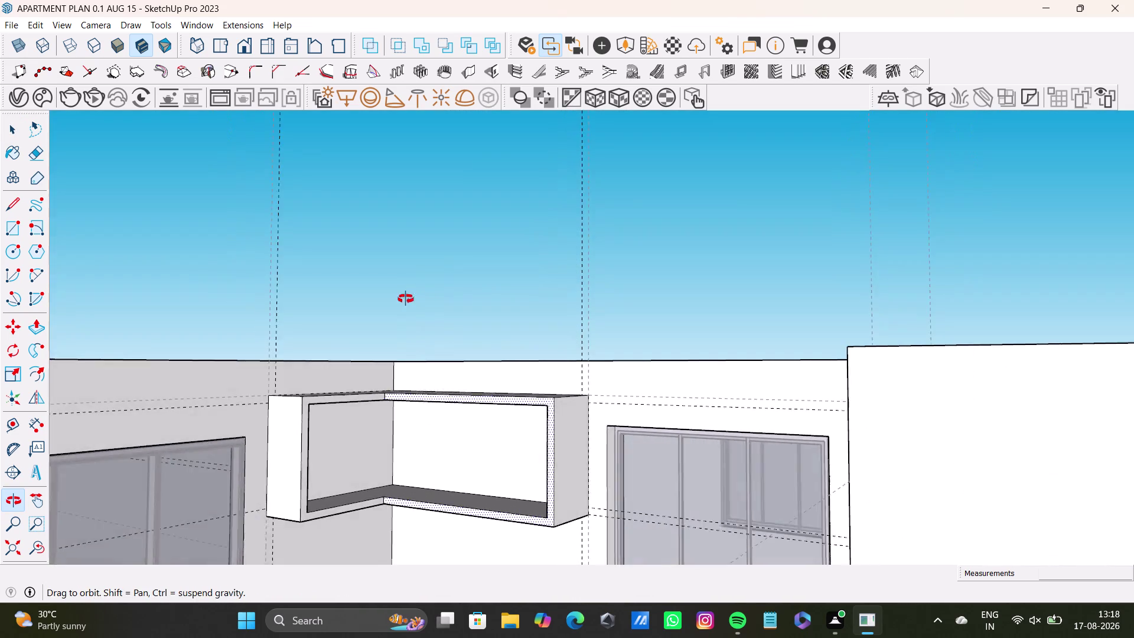
middle_drag(412, 298, 289, 482)
scroll(up, 3)
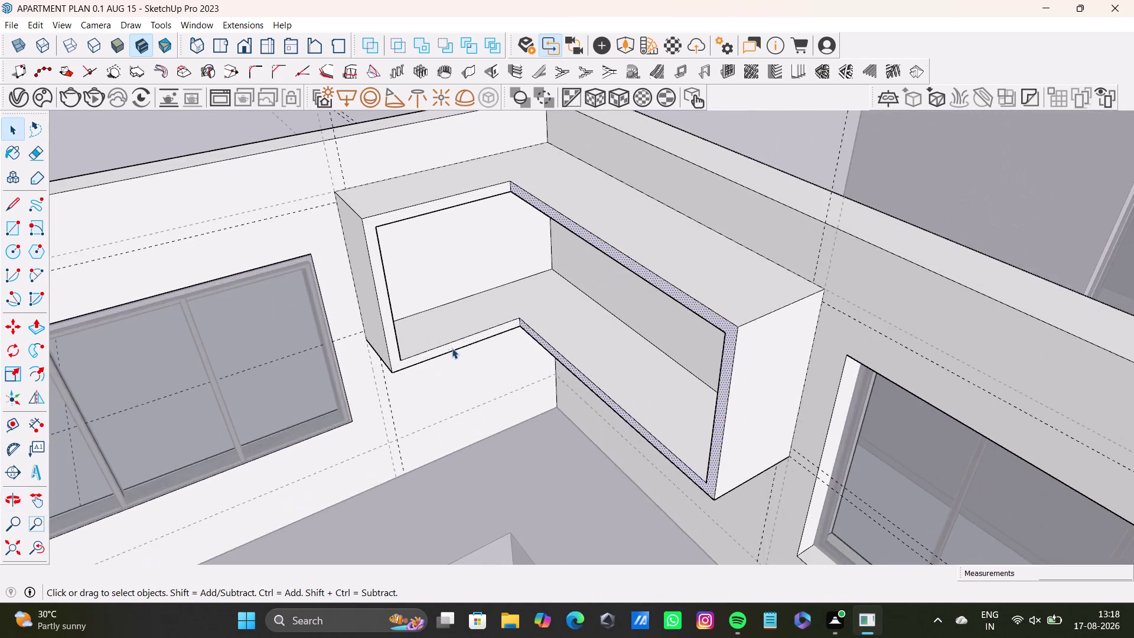
middle_drag(452, 348, 444, 424)
middle_drag(507, 423, 535, 388)
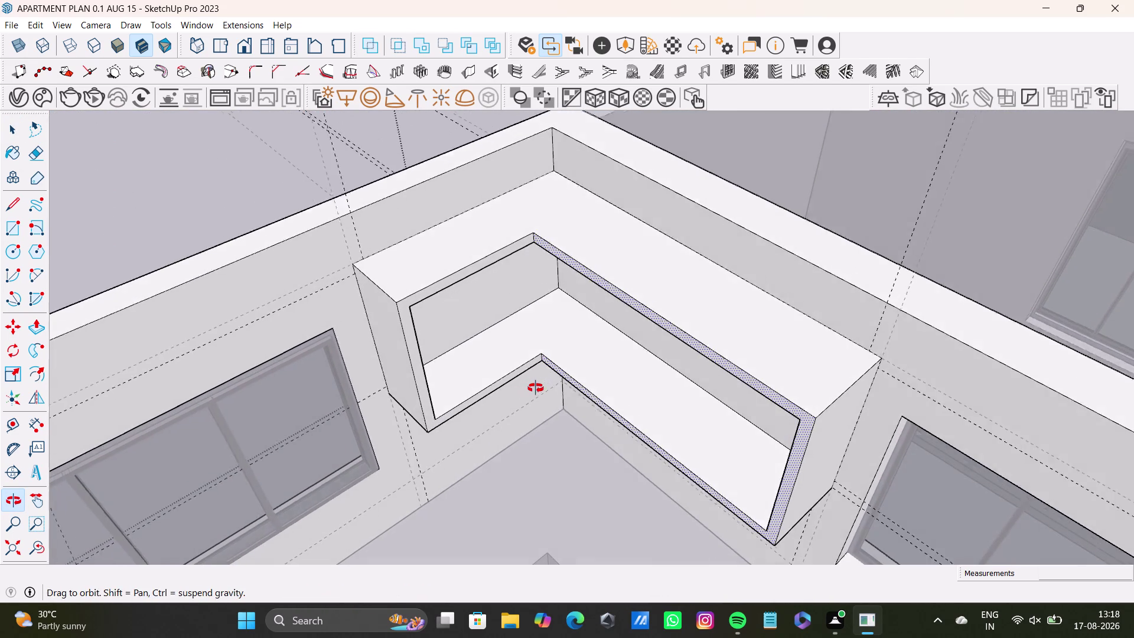
middle_drag(536, 388, 514, 454)
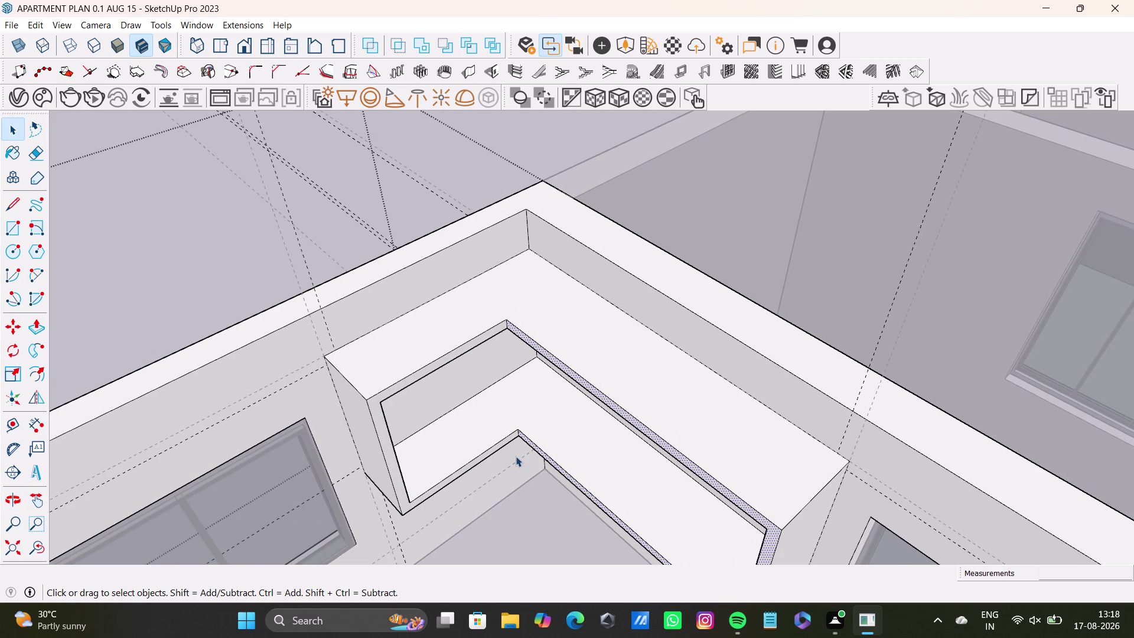